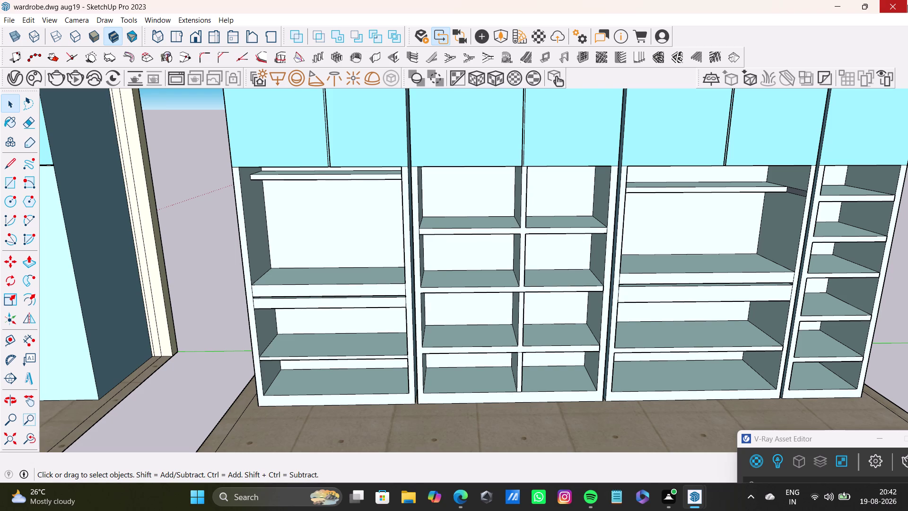
Clear the selection and orbit in close on the left shelving unit.
key(space)
click(206, 219)
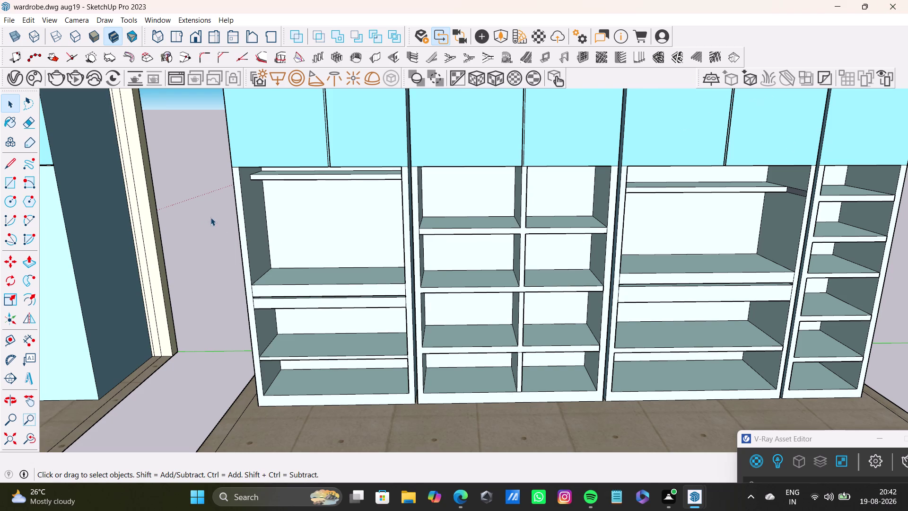
scroll(down, 3)
scroll(up, 3)
middle_drag(413, 244, 345, 251)
scroll(up, 3)
middle_drag(347, 248, 330, 168)
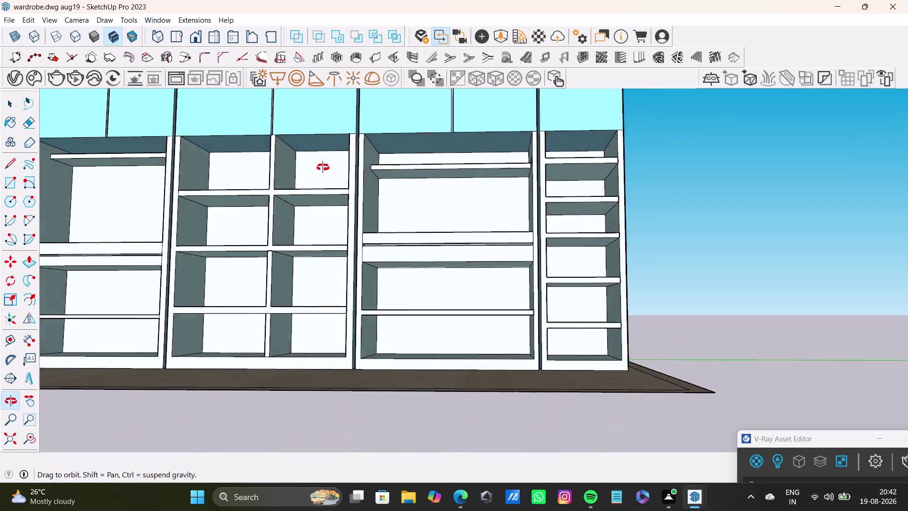
middle_drag(330, 168, 284, 173)
middle_drag(230, 235, 461, 240)
scroll(up, 3)
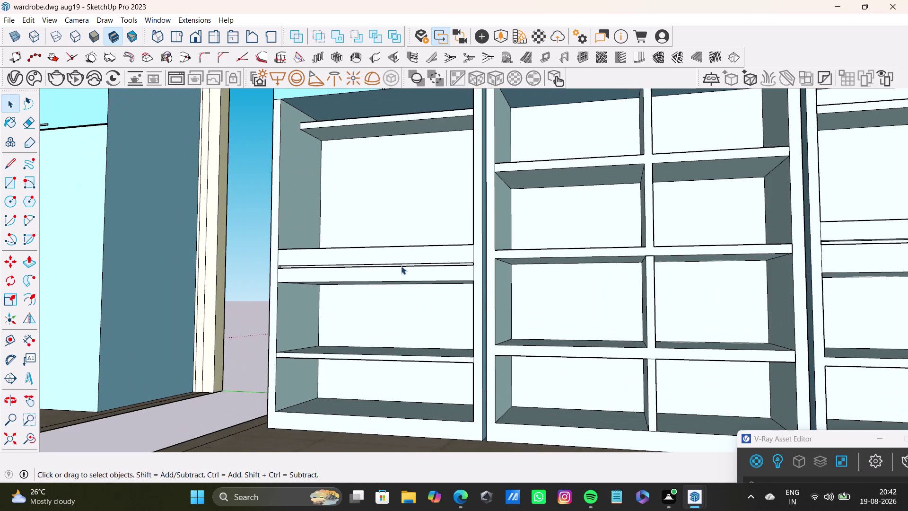
middle_drag(419, 290, 426, 358)
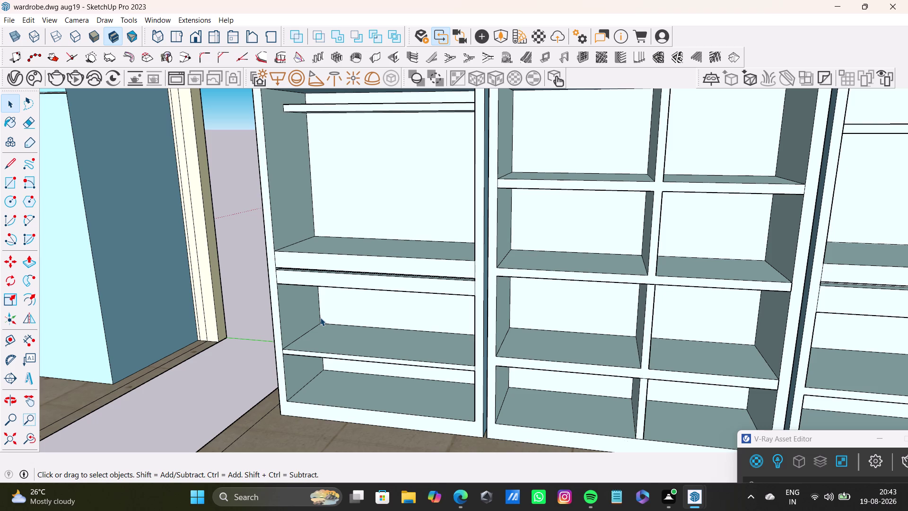
Pull back and orbit around to face the wardrobe doors.
scroll(down, 3)
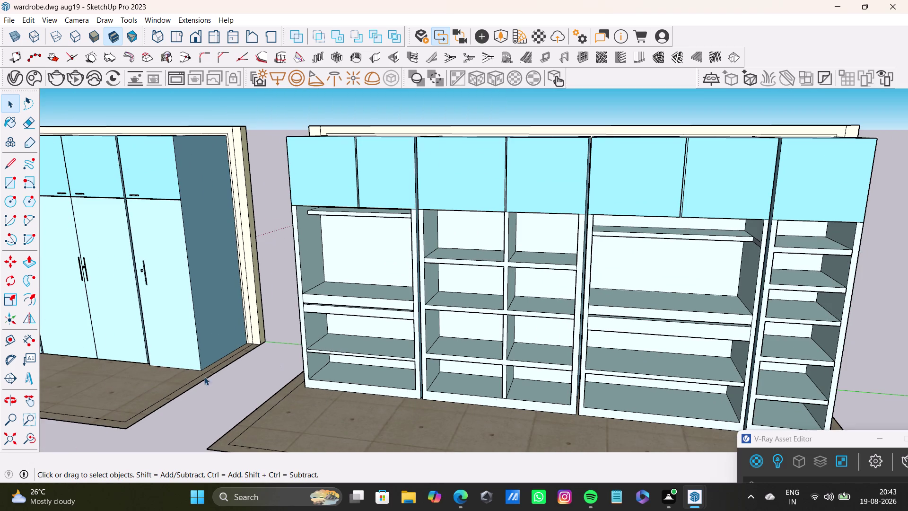
middle_drag(205, 354, 134, 421)
scroll(up, 3)
scroll(down, 3)
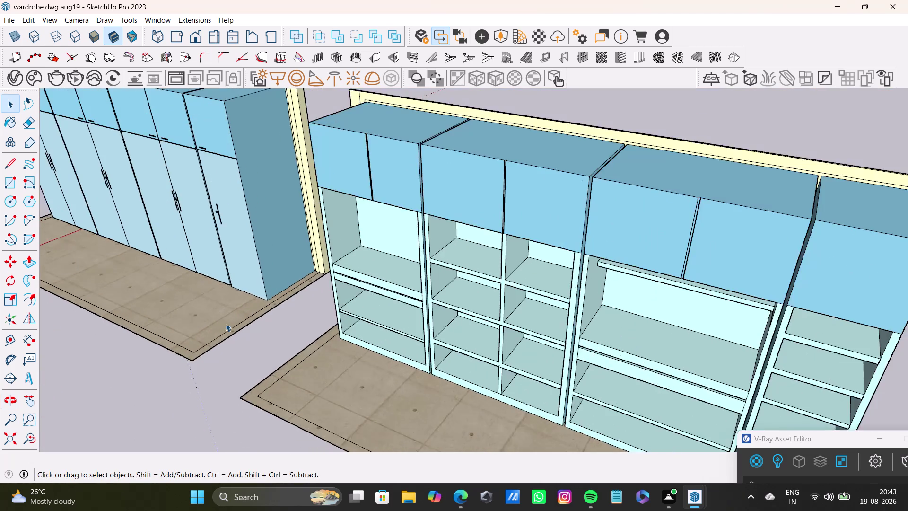
middle_drag(240, 313, 250, 380)
middle_drag(277, 327, 363, 250)
scroll(up, 3)
middle_drag(198, 416, 343, 376)
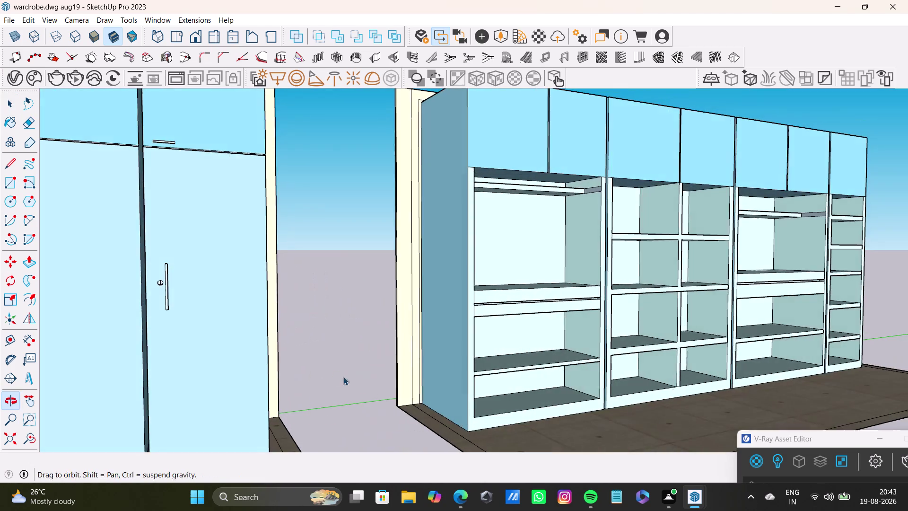
scroll(down, 3)
middle_drag(178, 428, 291, 305)
scroll(up, 3)
middle_drag(267, 340, 340, 400)
Try a push/pull on the narrow right wardrobe door panel, then cancel it.
key(space)
click(371, 369)
key(BackSpace)
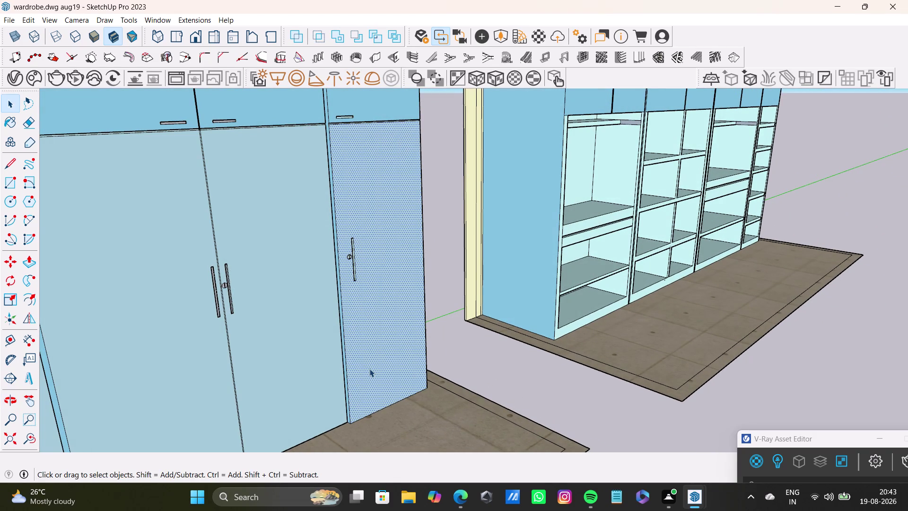
drag(370, 368, 354, 363)
key(p)
drag(362, 396, 353, 396)
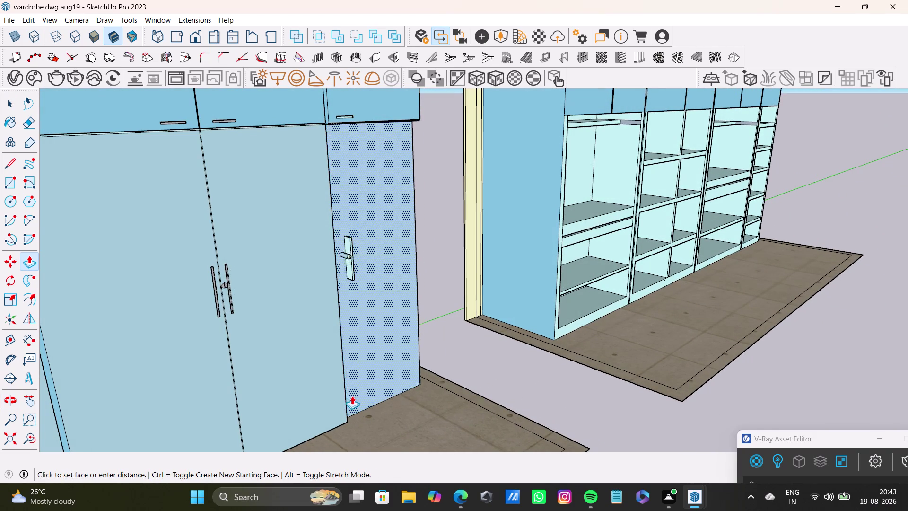
drag(353, 396, 329, 401)
key(space)
Orbit back to a close front view of the left shelving unit.
scroll(down, 3)
middle_drag(436, 400, 304, 378)
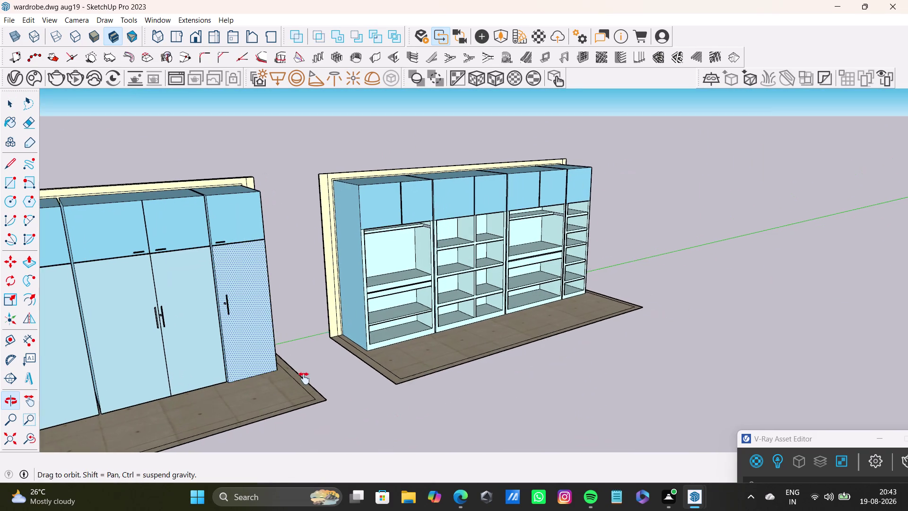
middle_drag(305, 378, 305, 378)
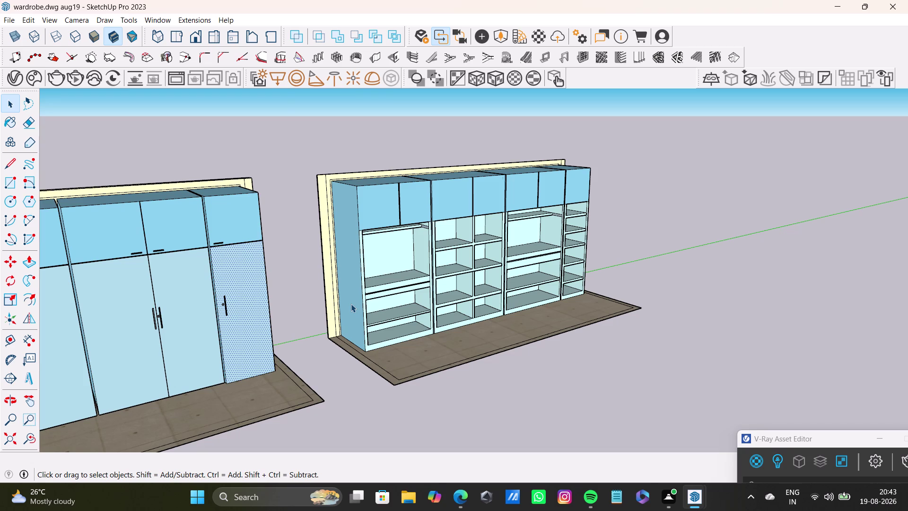
middle_drag(445, 337, 437, 342)
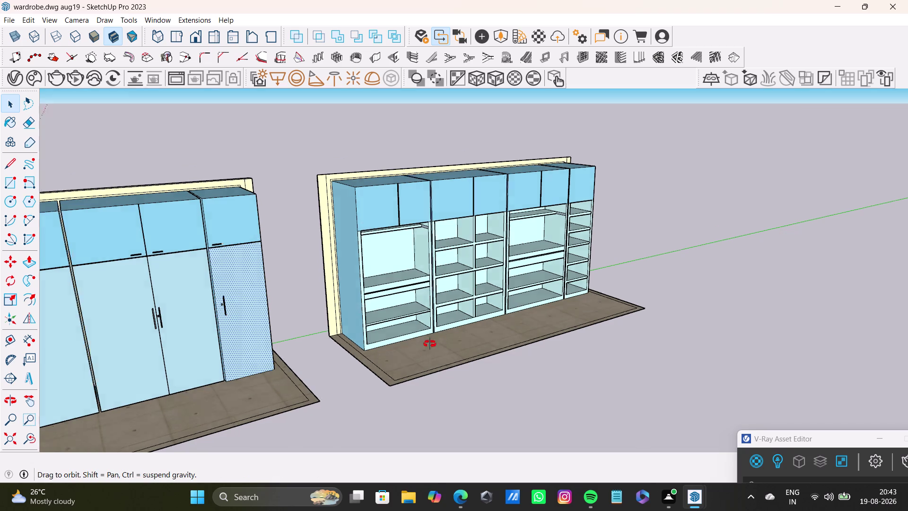
middle_drag(437, 342, 251, 348)
middle_drag(493, 343, 603, 253)
middle_drag(541, 260, 470, 245)
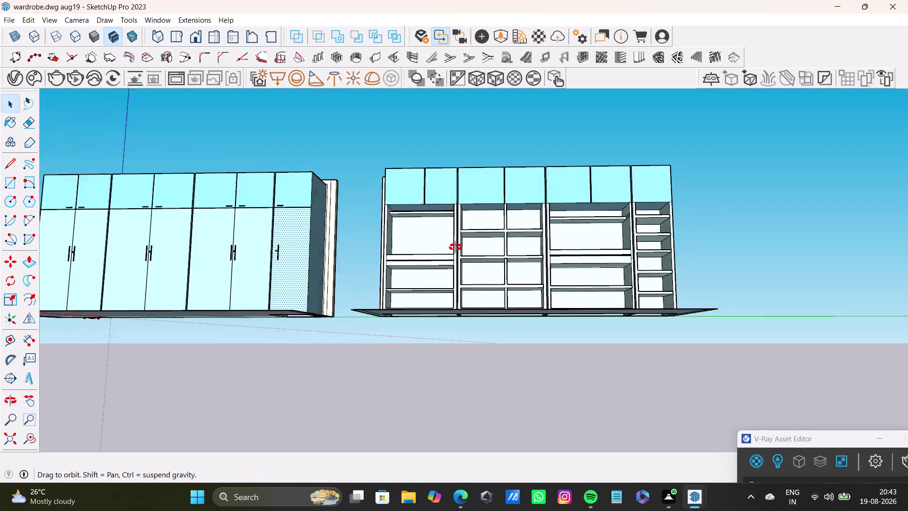
middle_drag(470, 246, 404, 320)
scroll(up, 3)
scroll(down, 3)
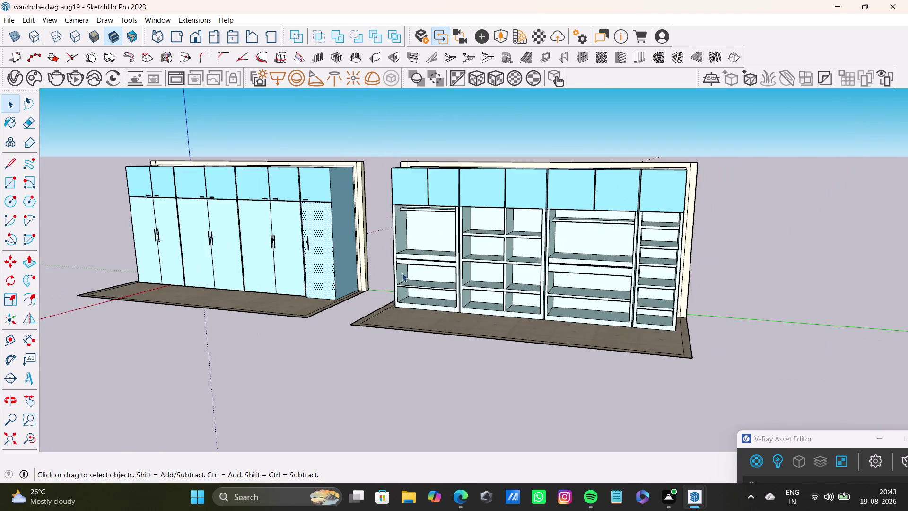
scroll(down, 3)
middle_drag(414, 287, 486, 326)
scroll(up, 3)
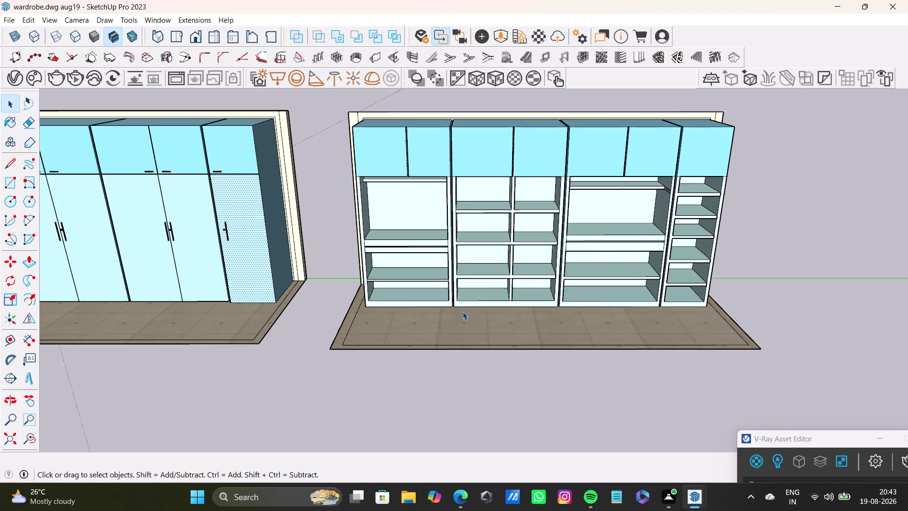
middle_drag(462, 311, 424, 244)
scroll(up, 3)
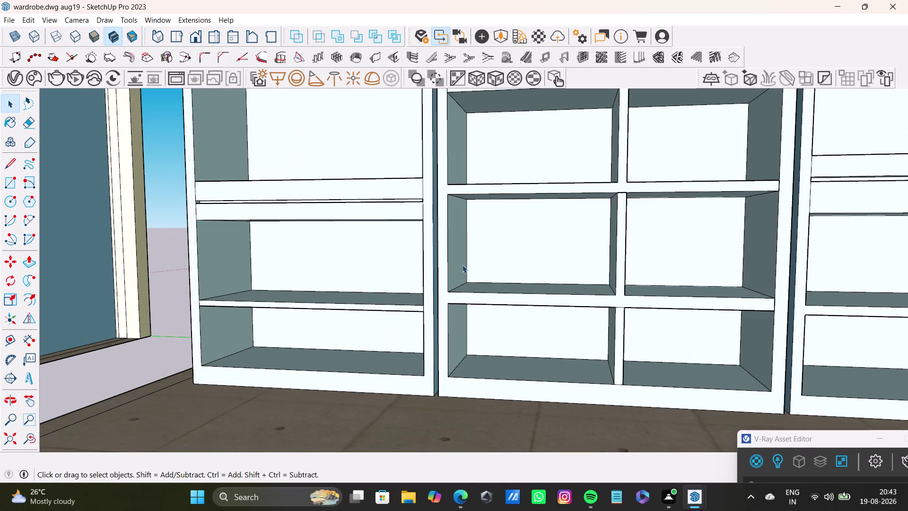
Push/pull the left unit's lower shelf top to a new thickness.
click(403, 297)
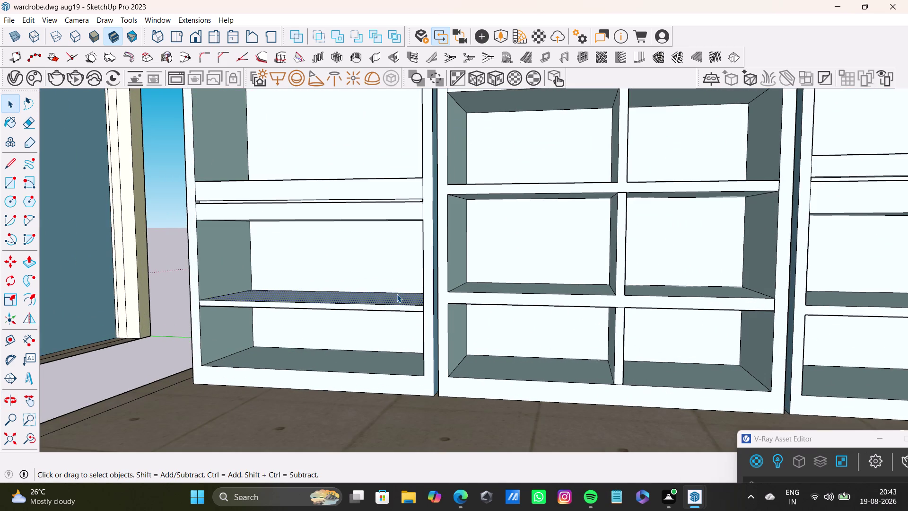
key(p)
drag(406, 297, 408, 296)
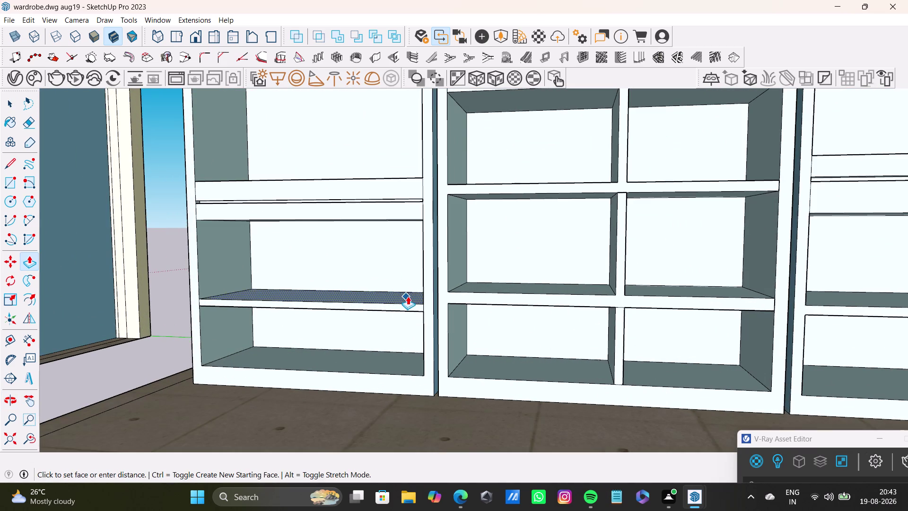
drag(408, 296, 408, 293)
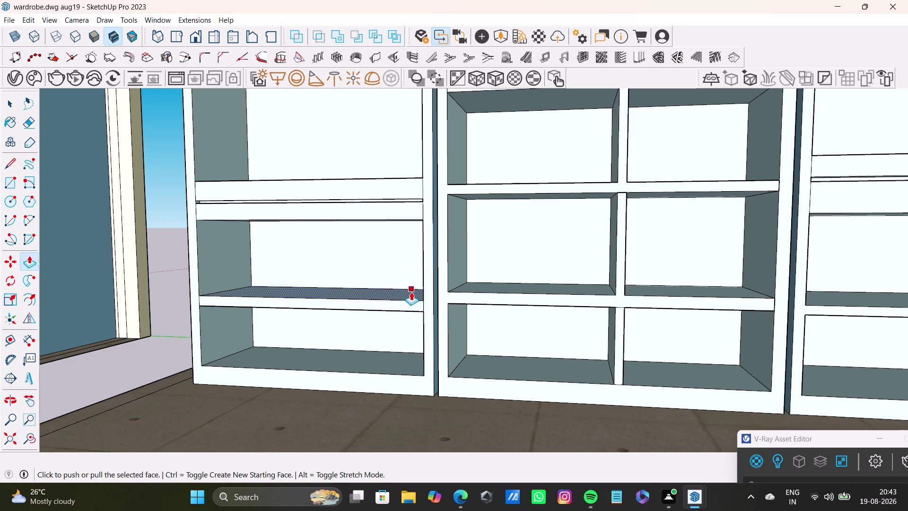
key(space)
key(space)
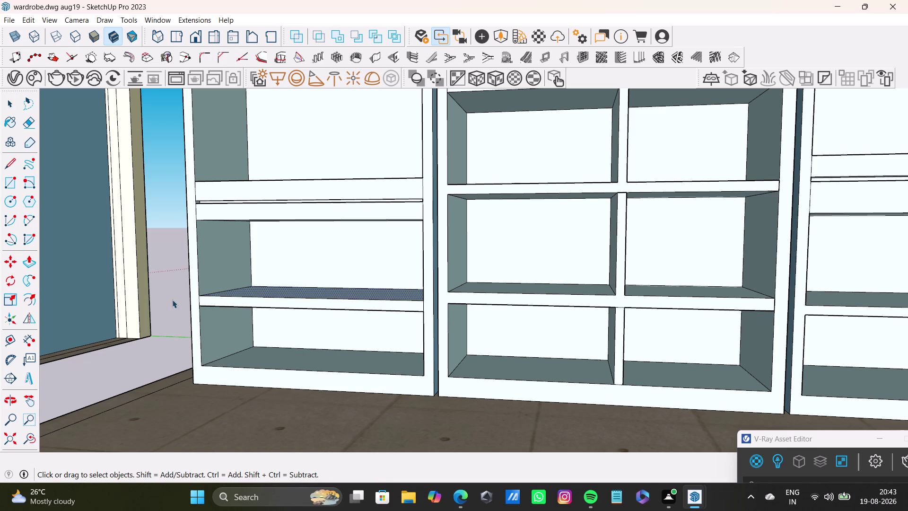
click(185, 296)
scroll(down, 3)
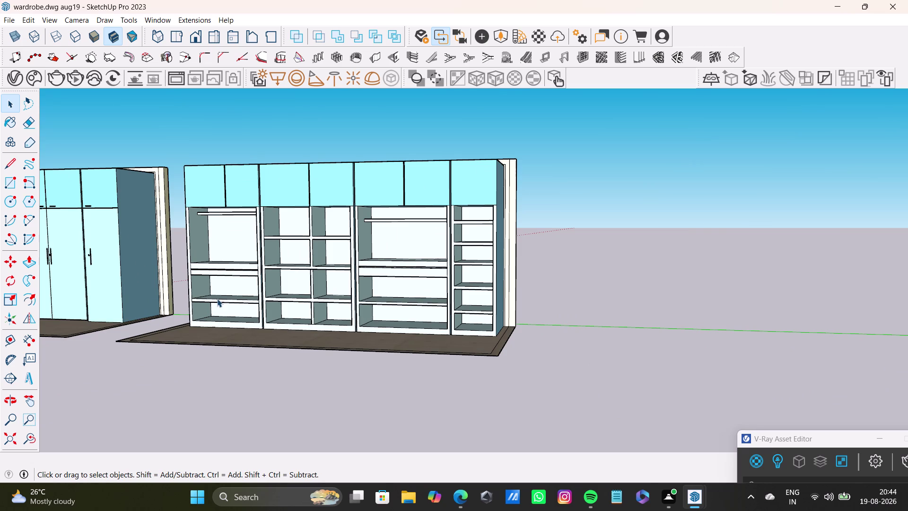
Orbit across to a close view of the third unit's lower shelves.
key(space)
scroll(up, 3)
middle_drag(346, 318, 411, 323)
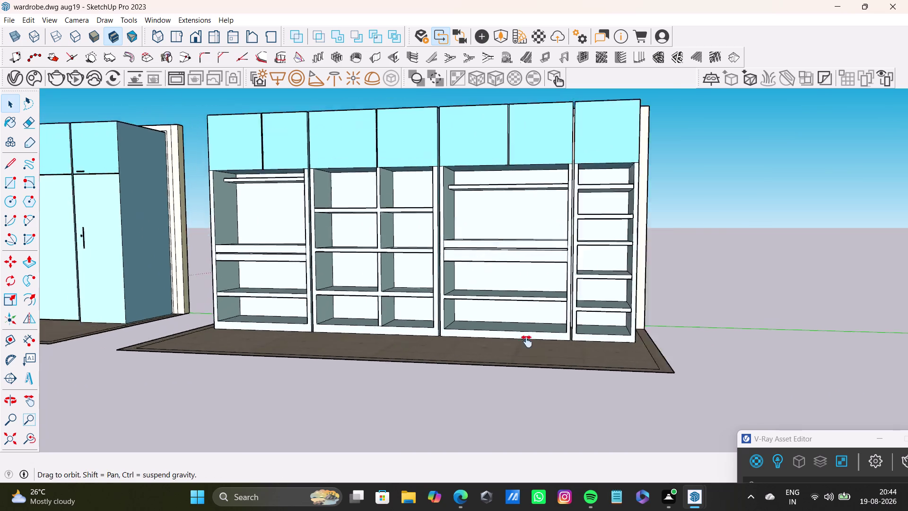
middle_drag(411, 322, 542, 344)
scroll(up, 3)
middle_drag(531, 337, 509, 327)
middle_drag(503, 321, 361, 359)
middle_drag(516, 387, 404, 337)
scroll(down, 3)
middle_drag(427, 322, 427, 366)
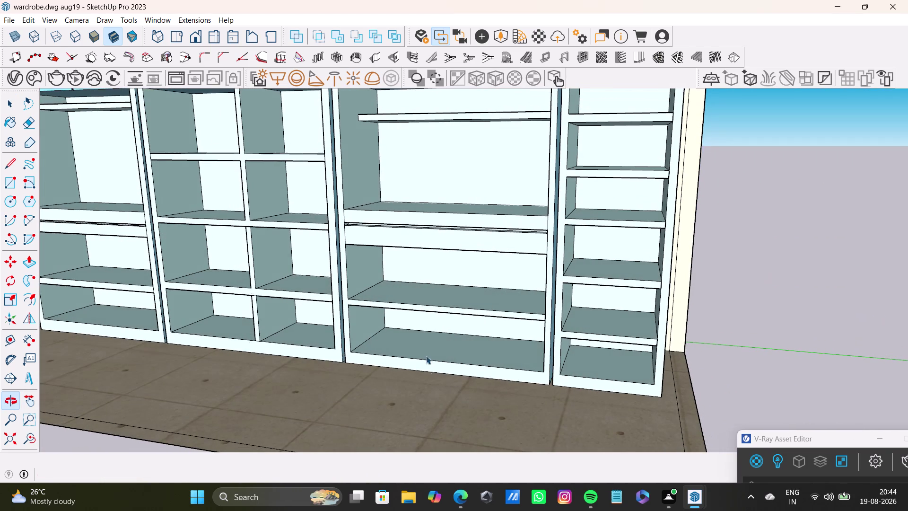
Try pushing the third unit's lower shelf top downward, then undo it.
click(419, 297)
key(p)
drag(415, 298, 410, 298)
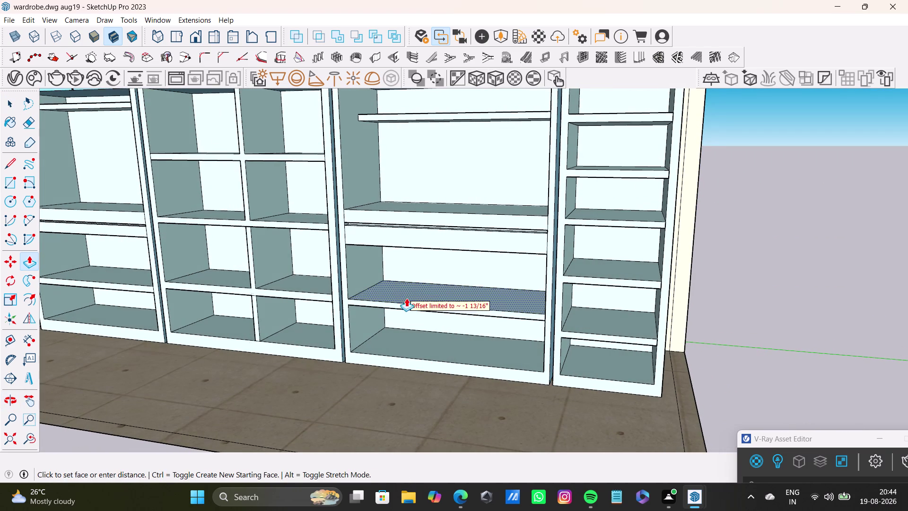
drag(410, 298, 397, 292)
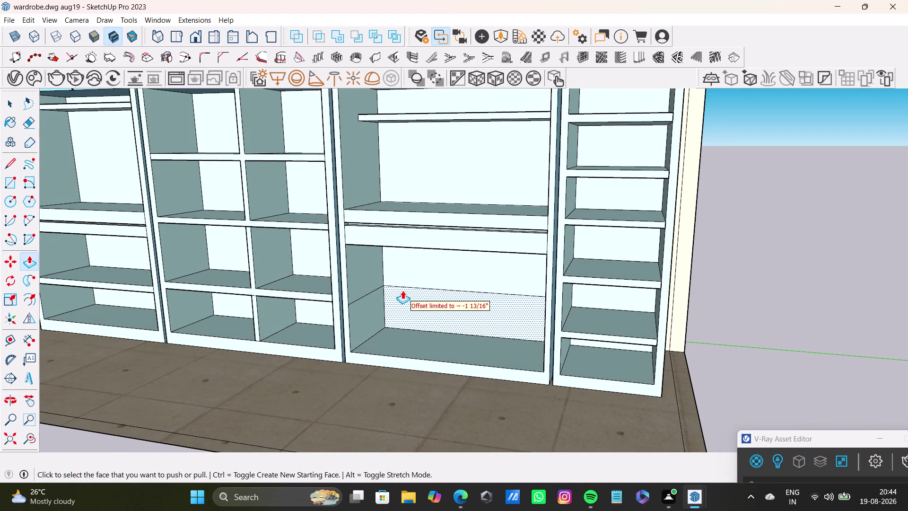